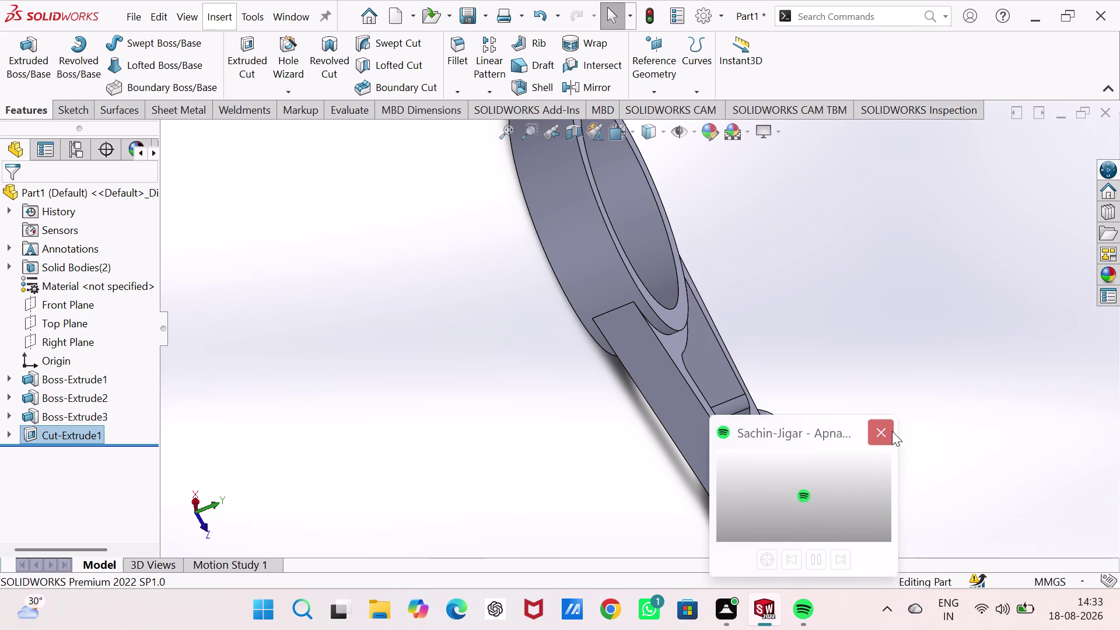
Expand the Appearances(color) categories in the Appearances, Scenes and Decals task pane.
click(885, 431)
middle_drag(884, 359, 719, 360)
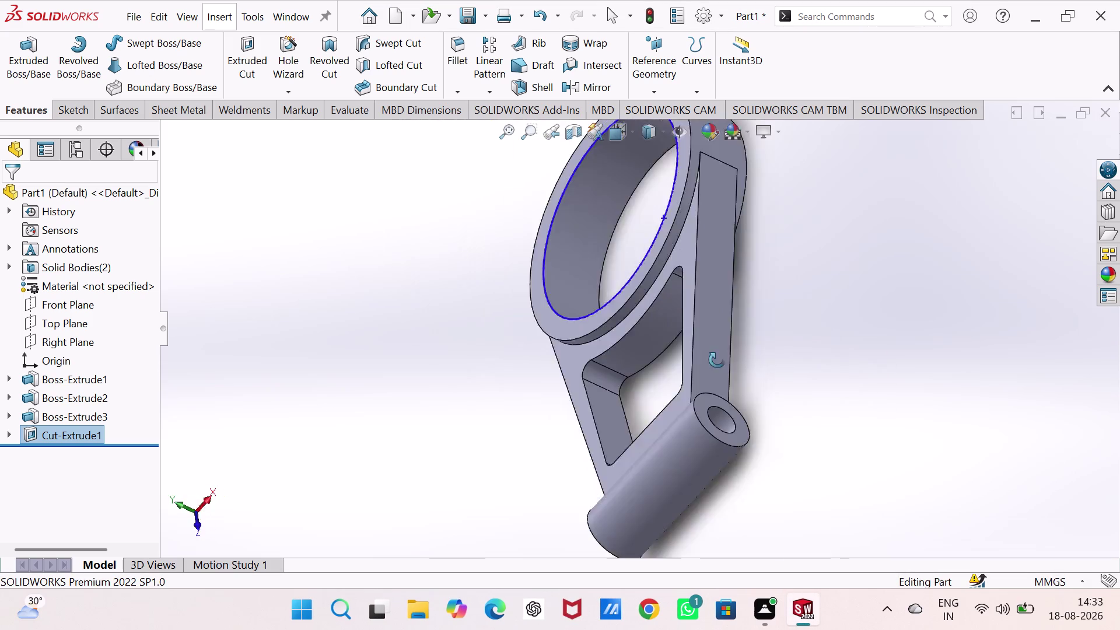
middle_drag(719, 360, 378, 384)
click(374, 382)
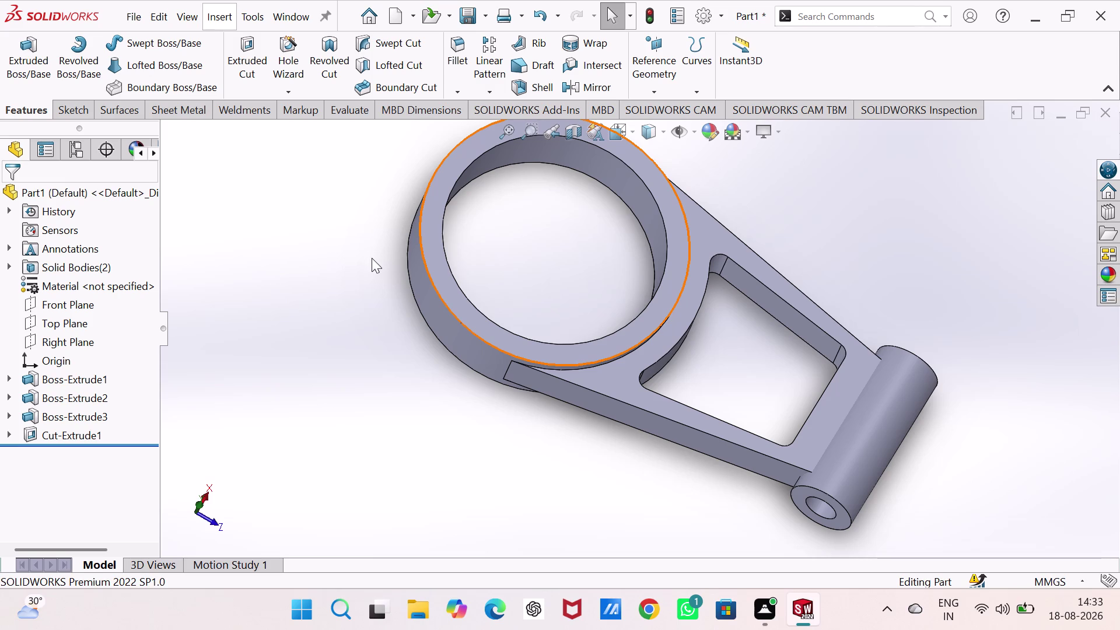
click(1109, 270)
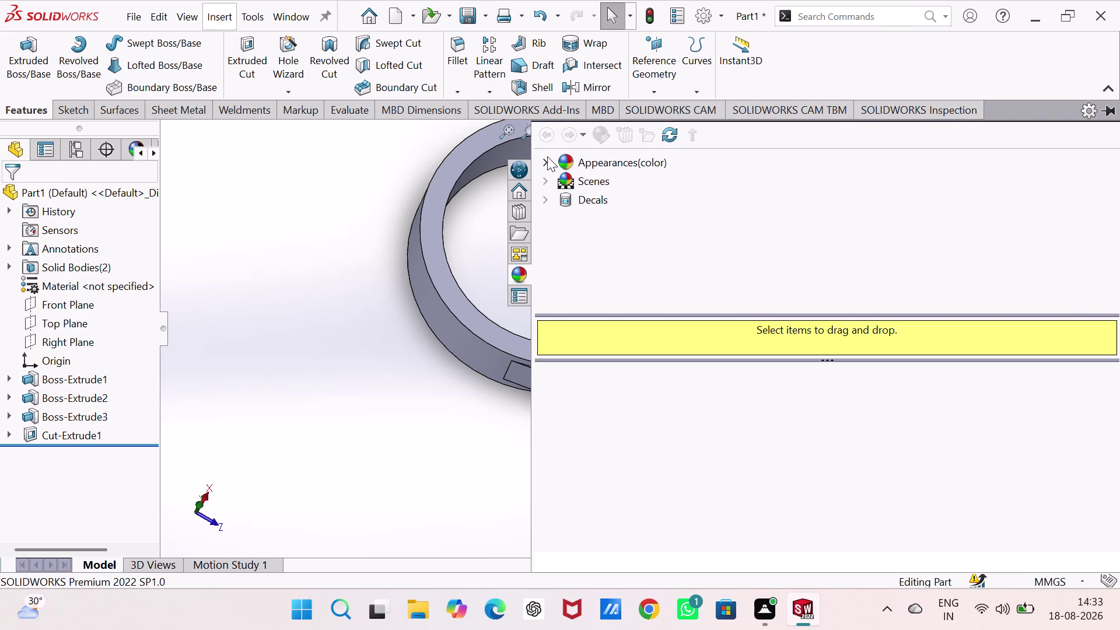
click(547, 156)
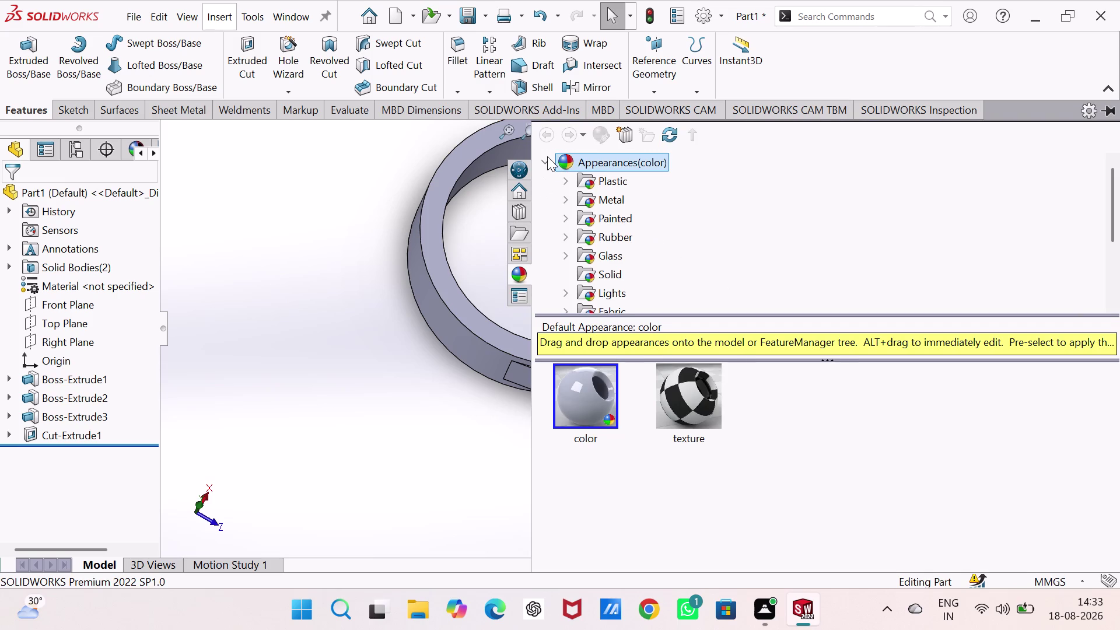